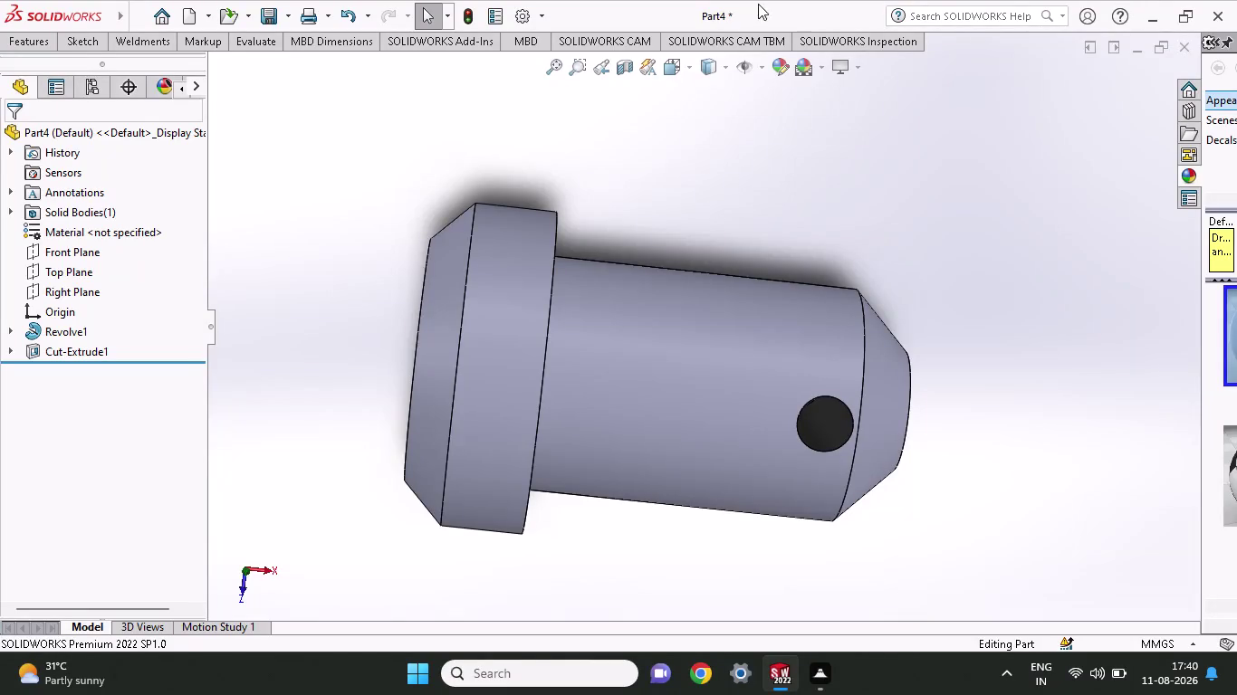
Preview the preset scene list and close it without choosing a scene.
click(815, 64)
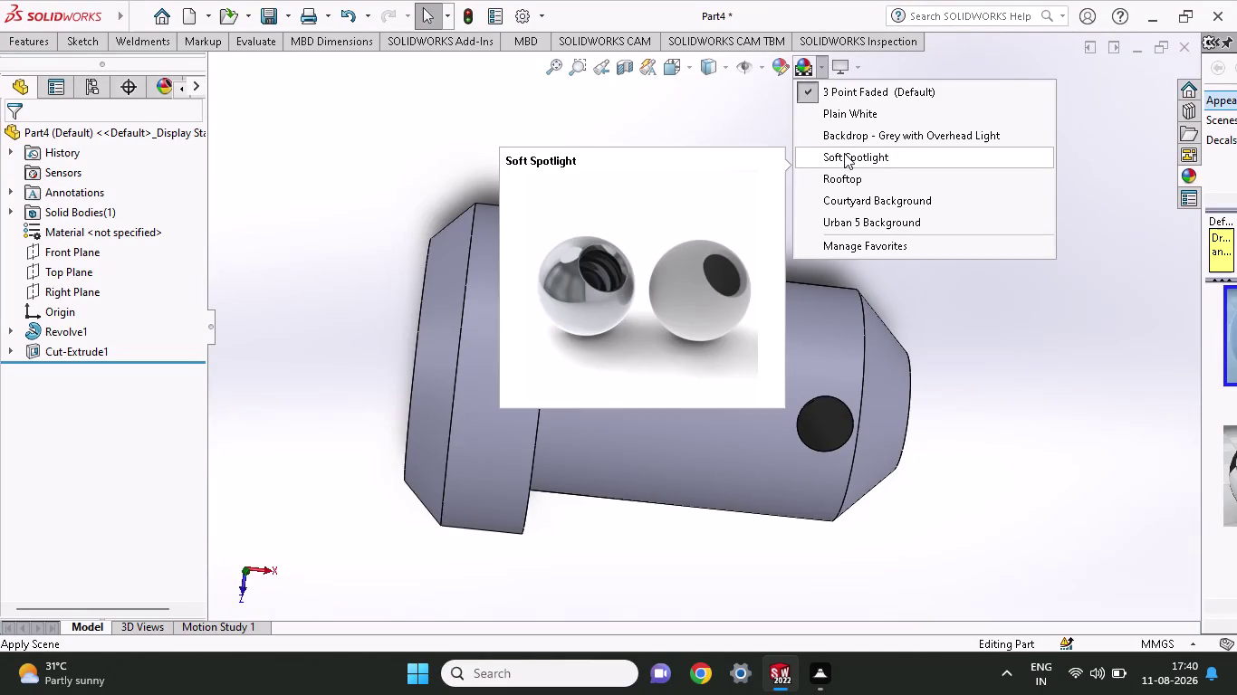
drag(844, 150, 759, 346)
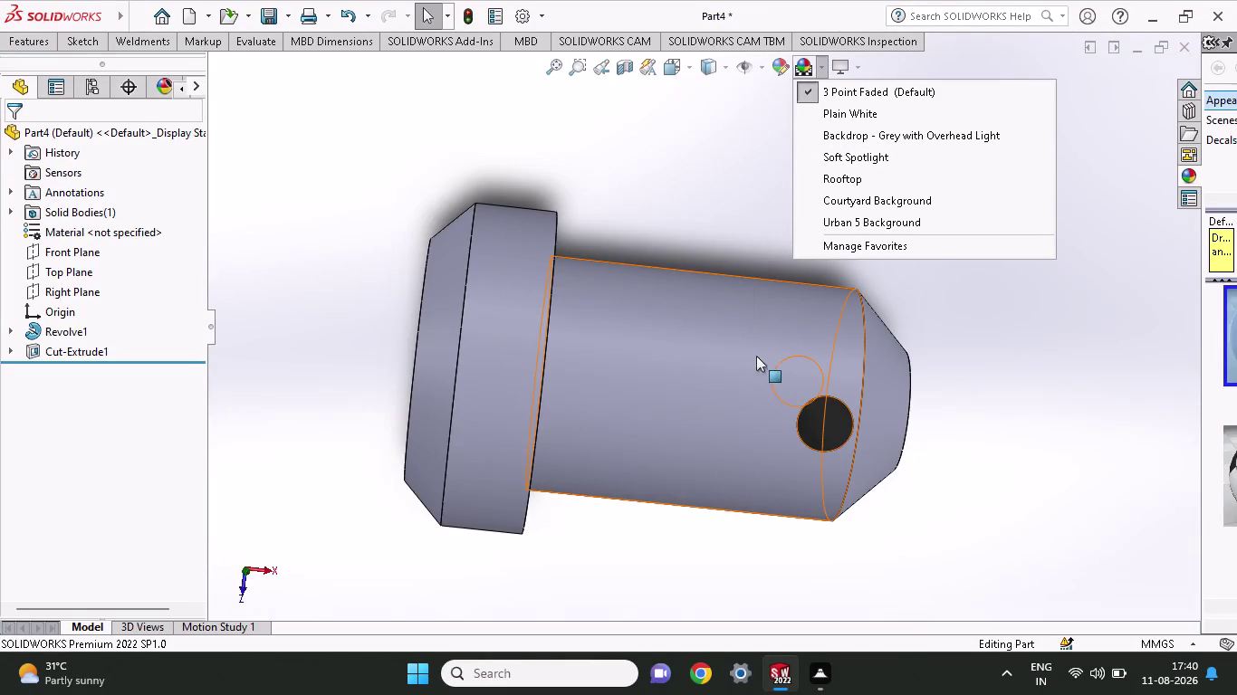
drag(758, 346, 752, 370)
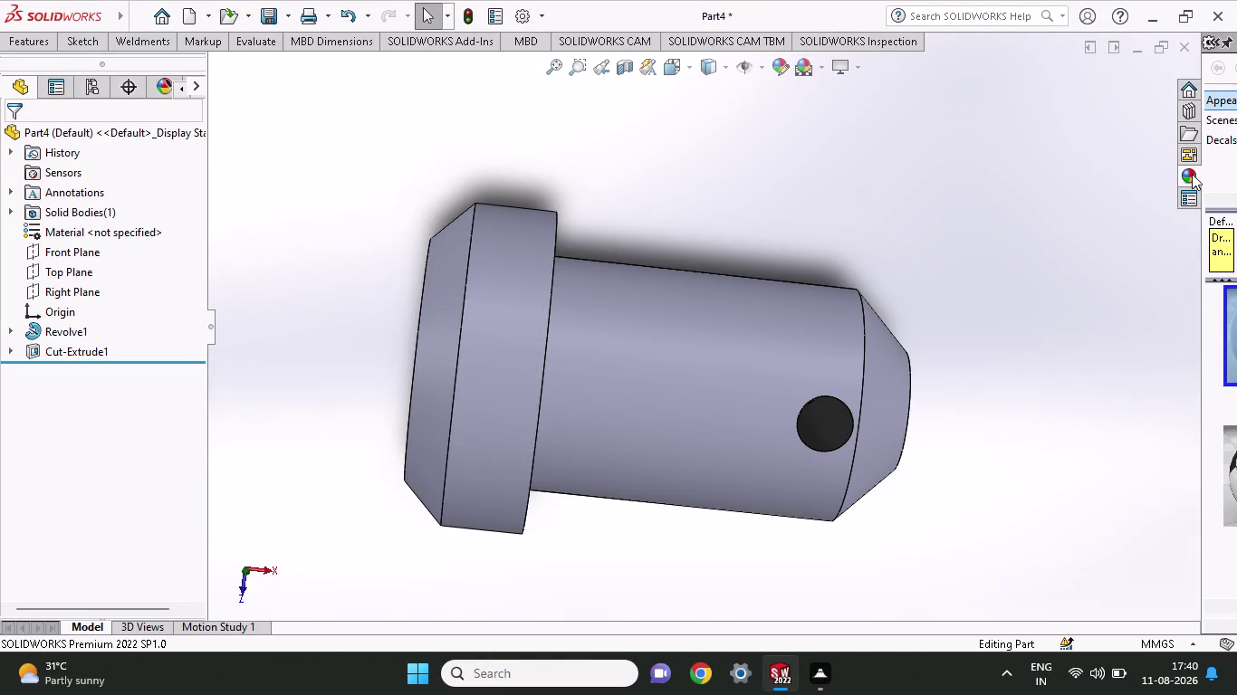
In the Task Pane library, browse the Scenes folder, then return to Appearances (color).
click(1191, 174)
drag(1203, 246, 1096, 273)
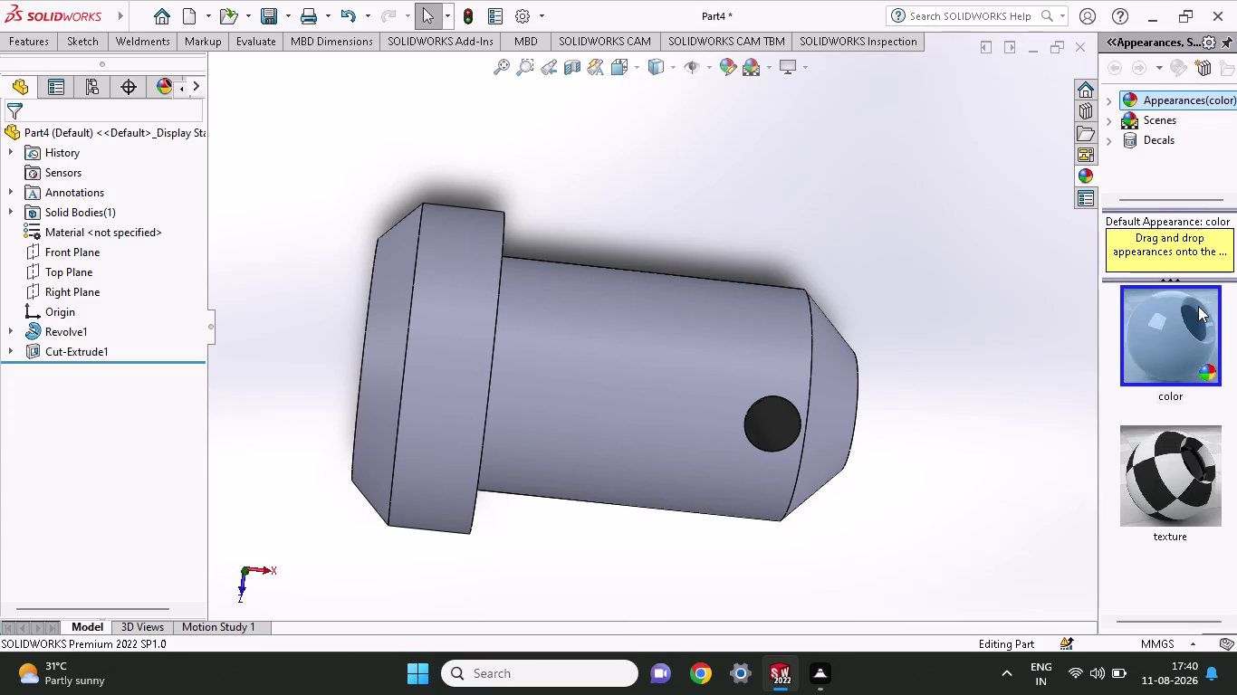
drag(1149, 349, 662, 382)
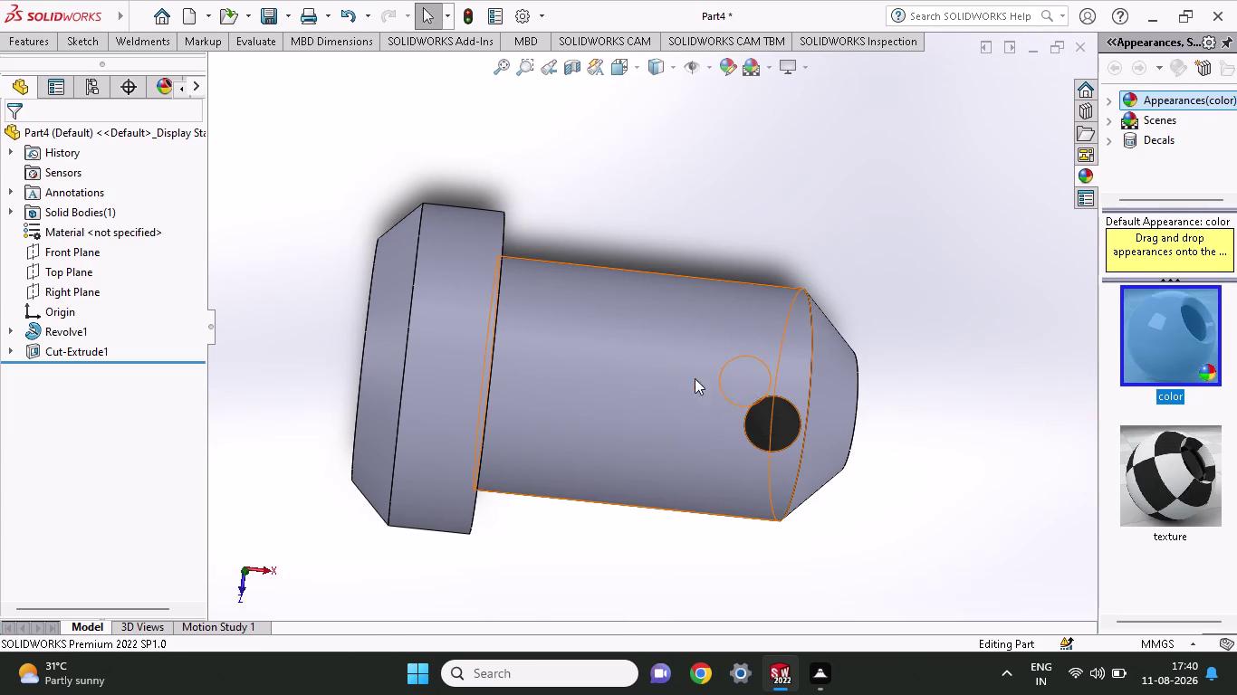
scroll(up, 3)
scroll(down, 3)
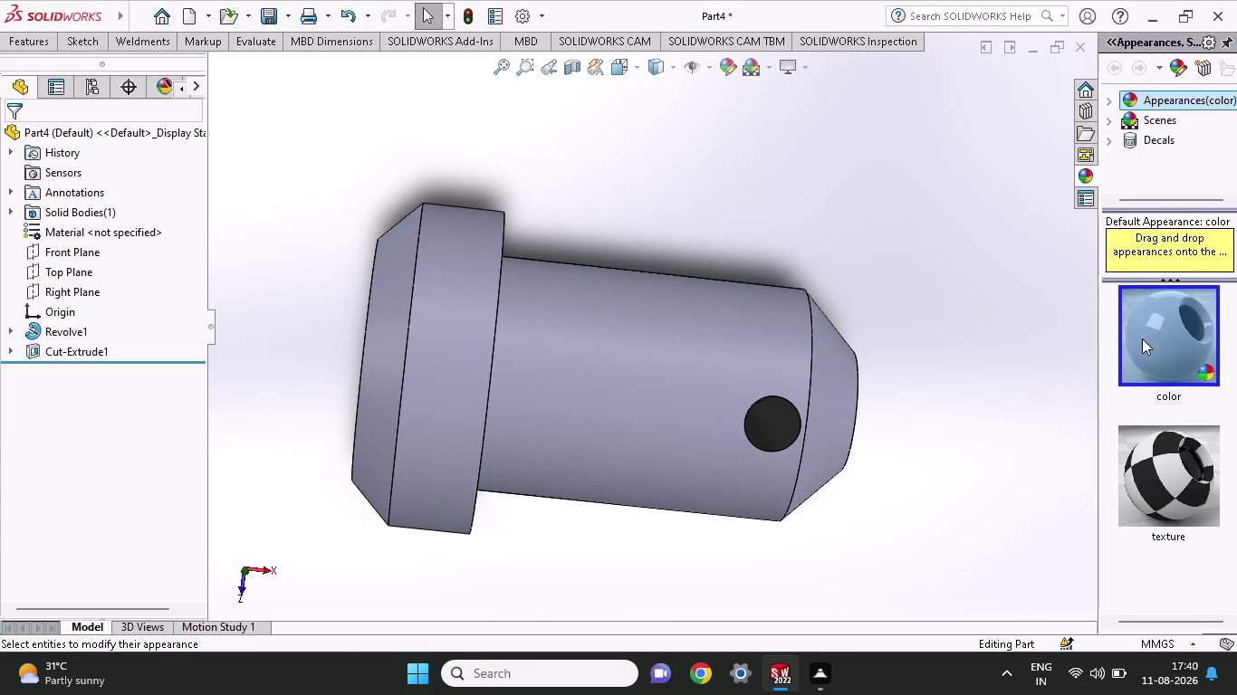
click(1149, 123)
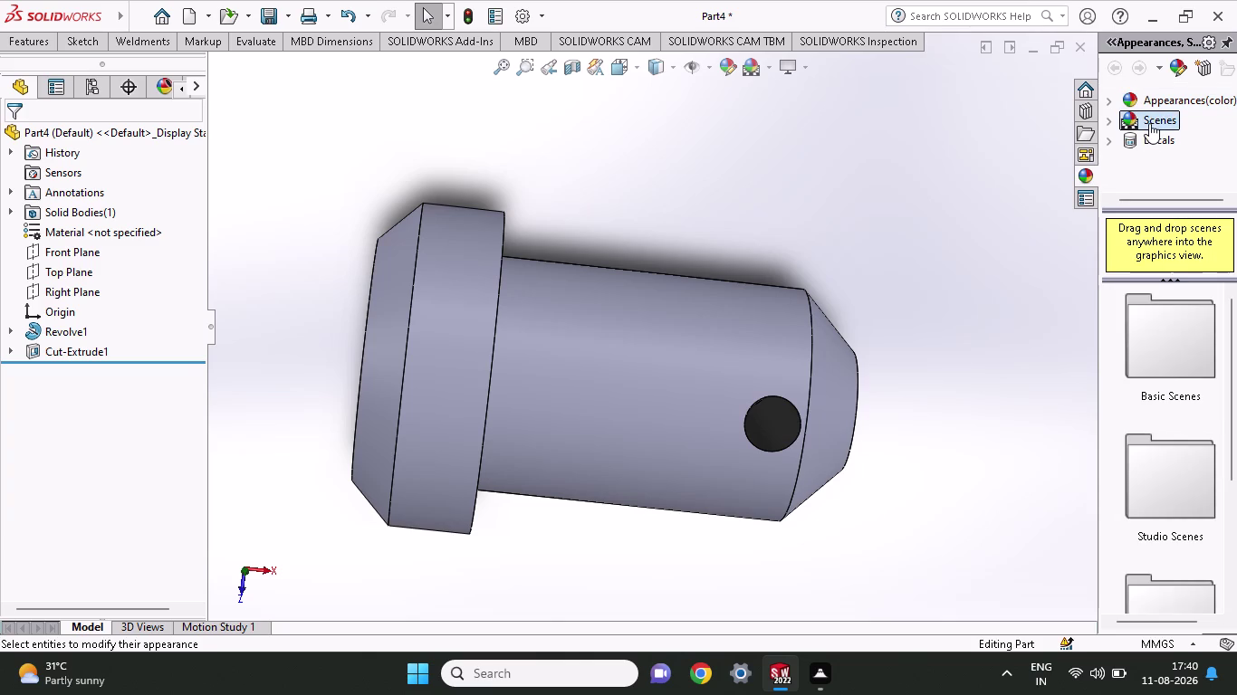
click(1161, 104)
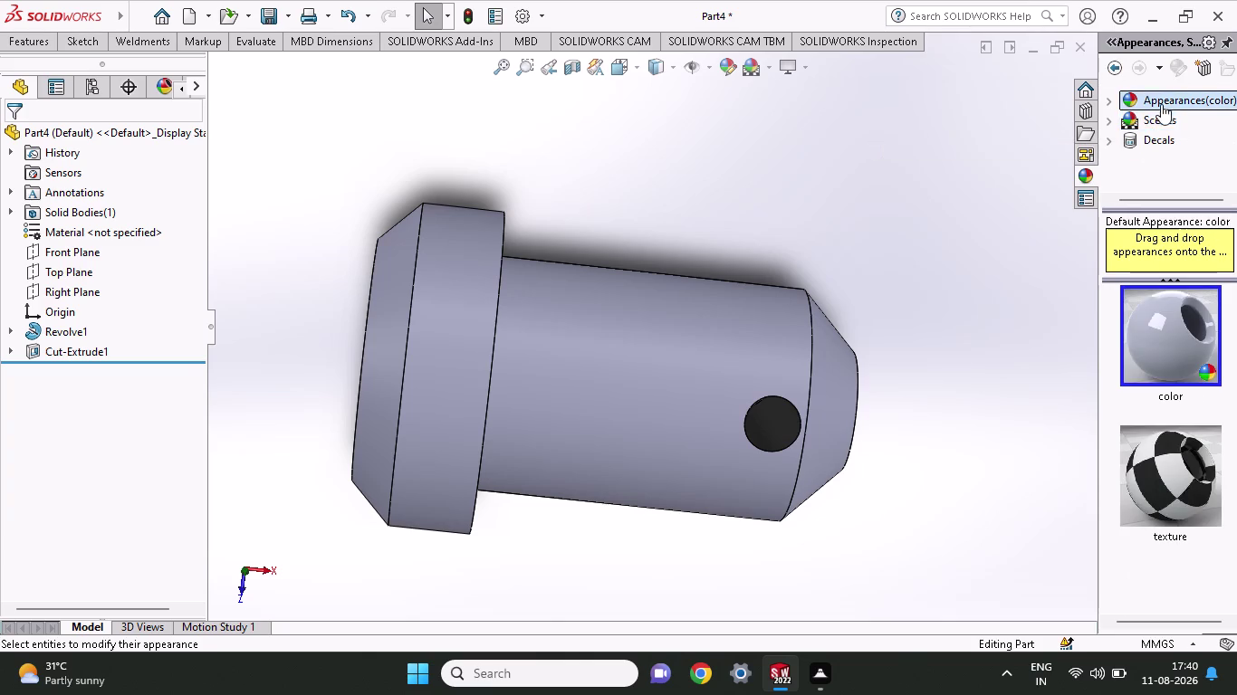
scroll(down, 3)
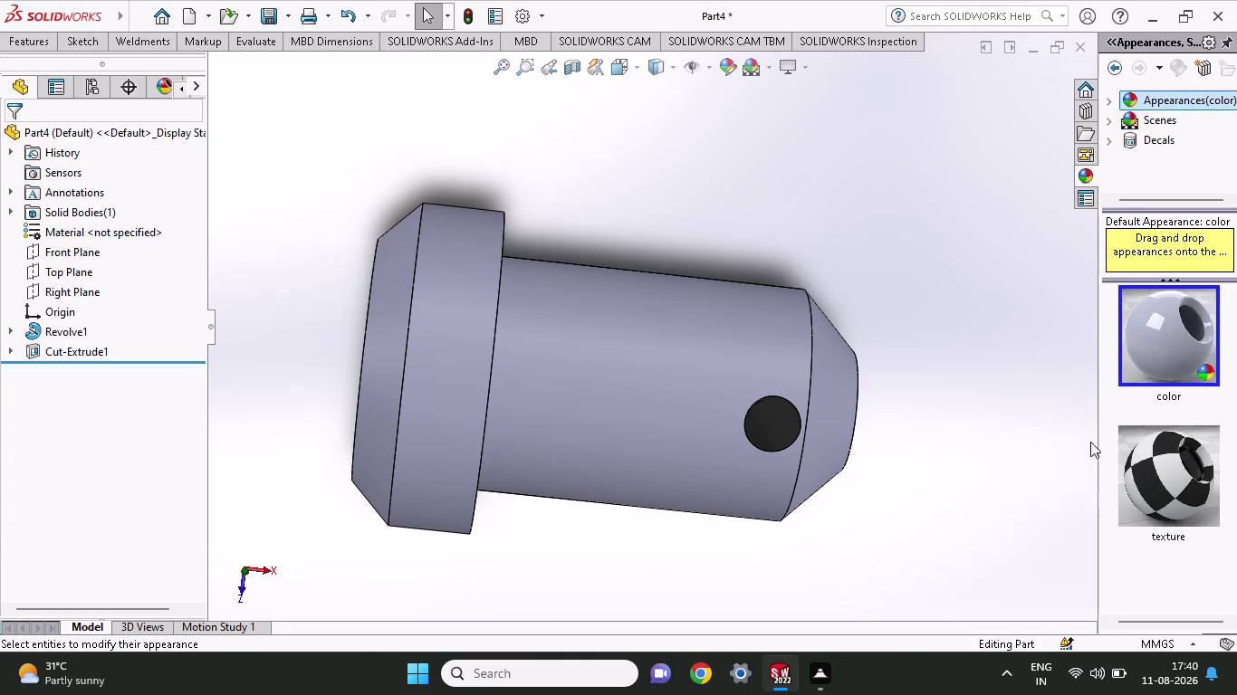
drag(1100, 431, 1016, 450)
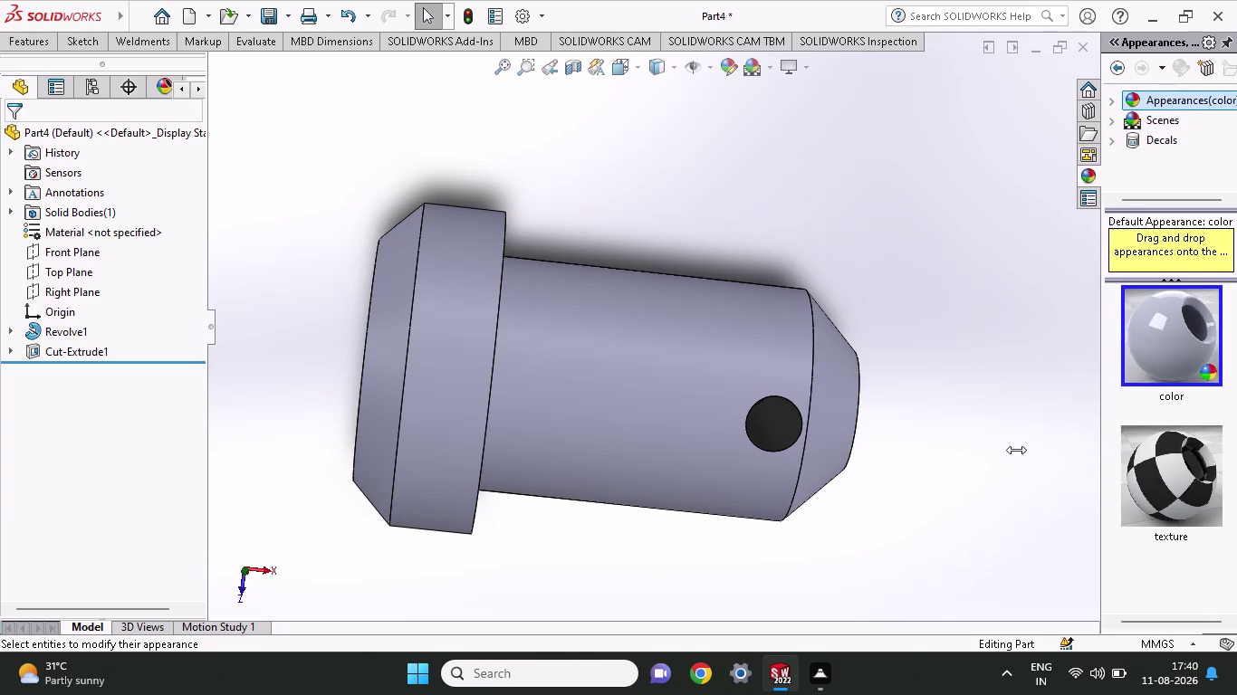
drag(1017, 450, 618, 501)
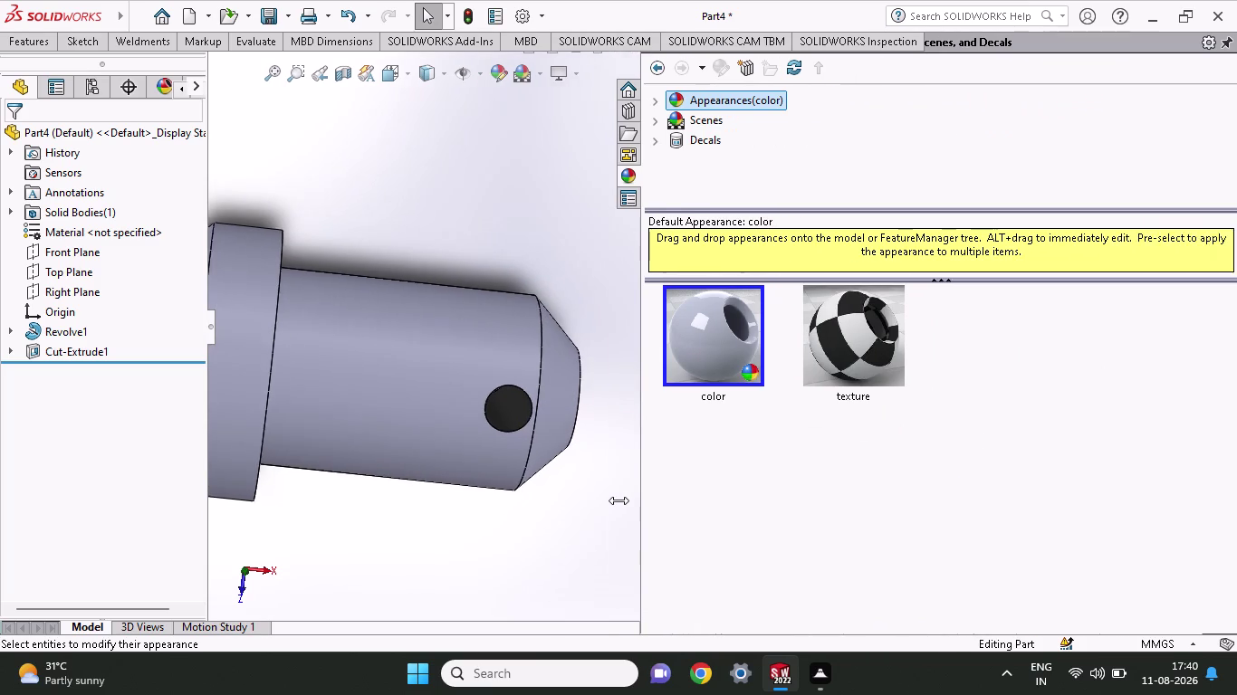
drag(619, 501, 1047, 475)
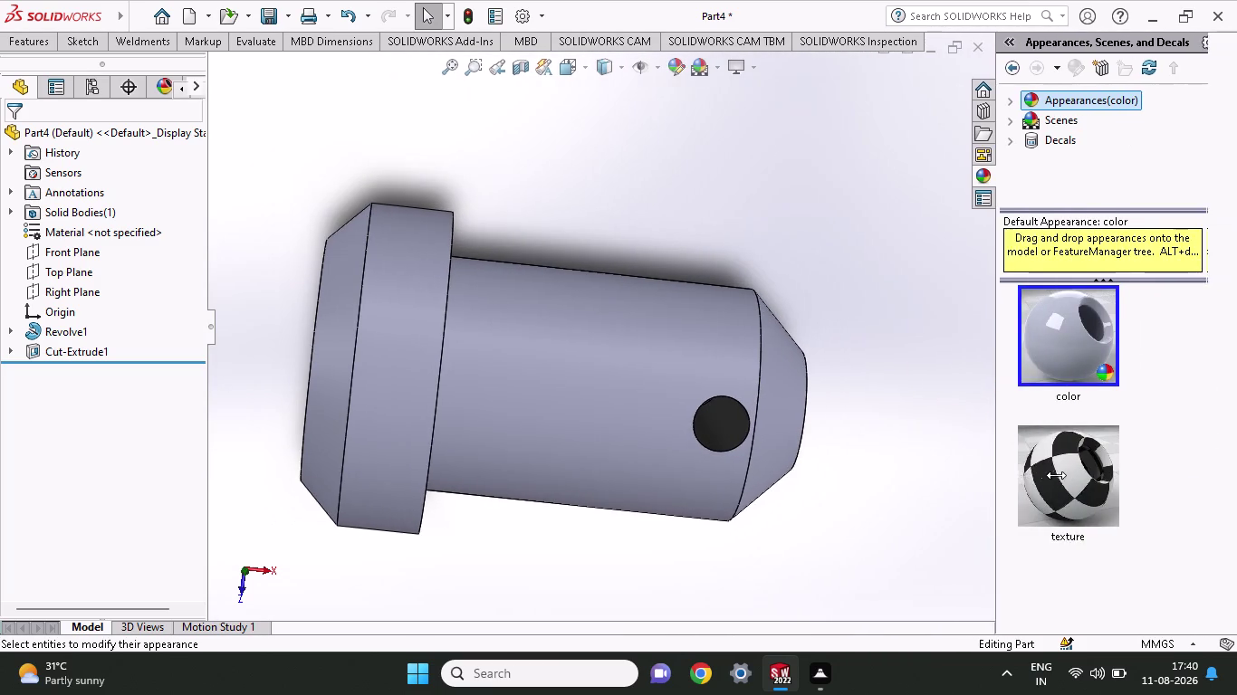
drag(1048, 476, 1110, 474)
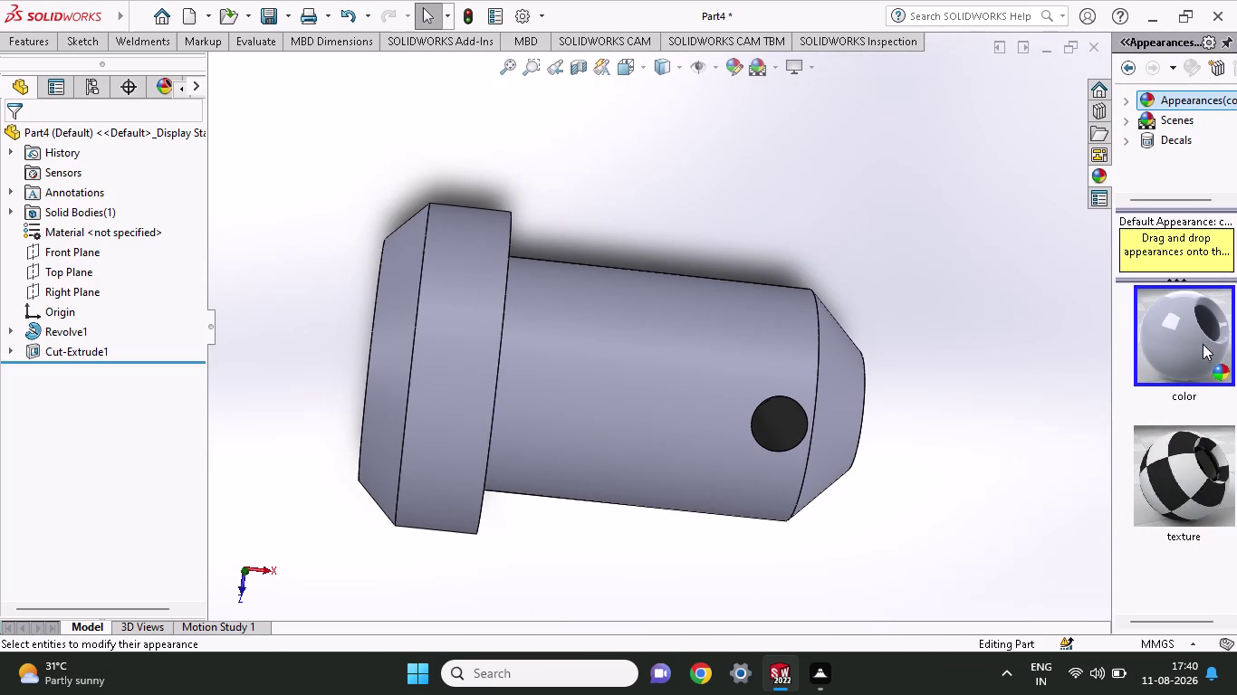
click(1203, 346)
click(1222, 370)
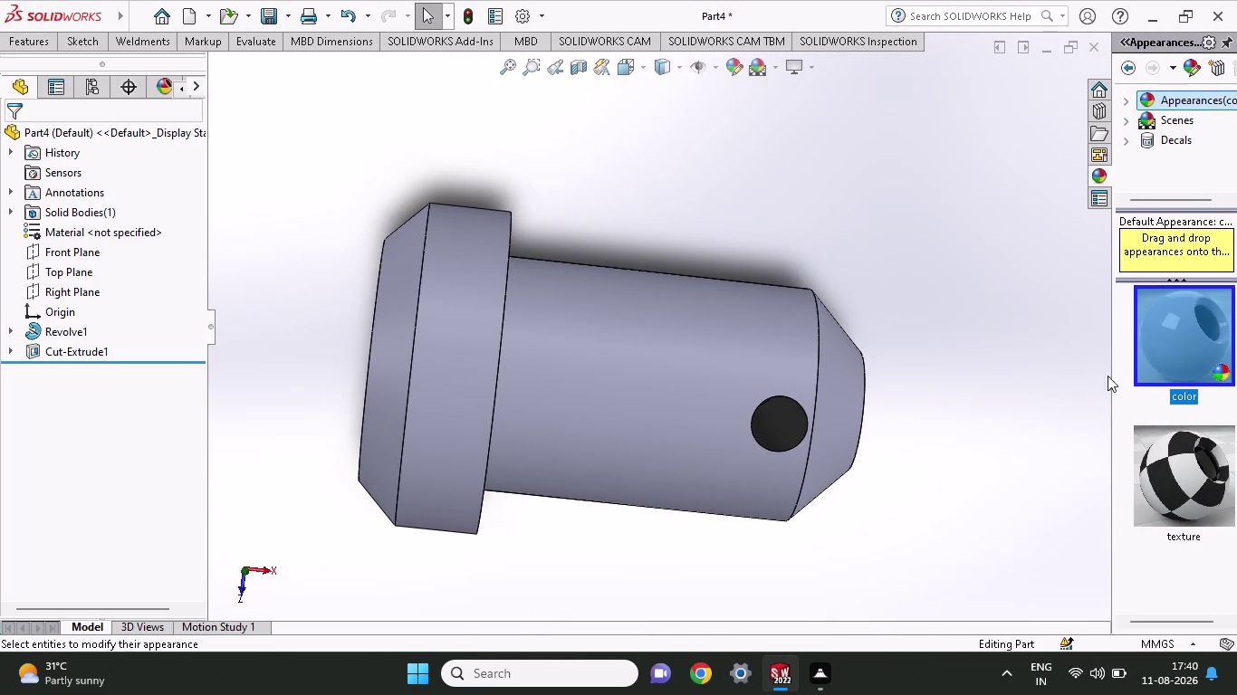
click(1219, 376)
click(1002, 298)
click(1223, 368)
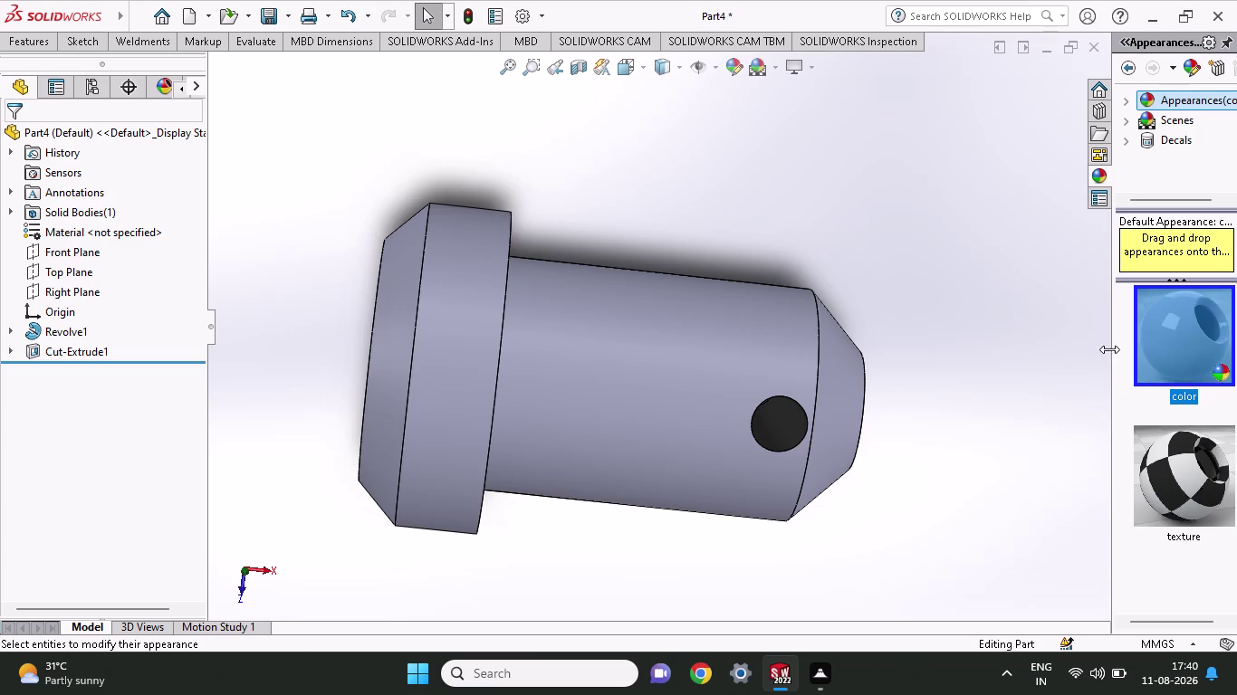